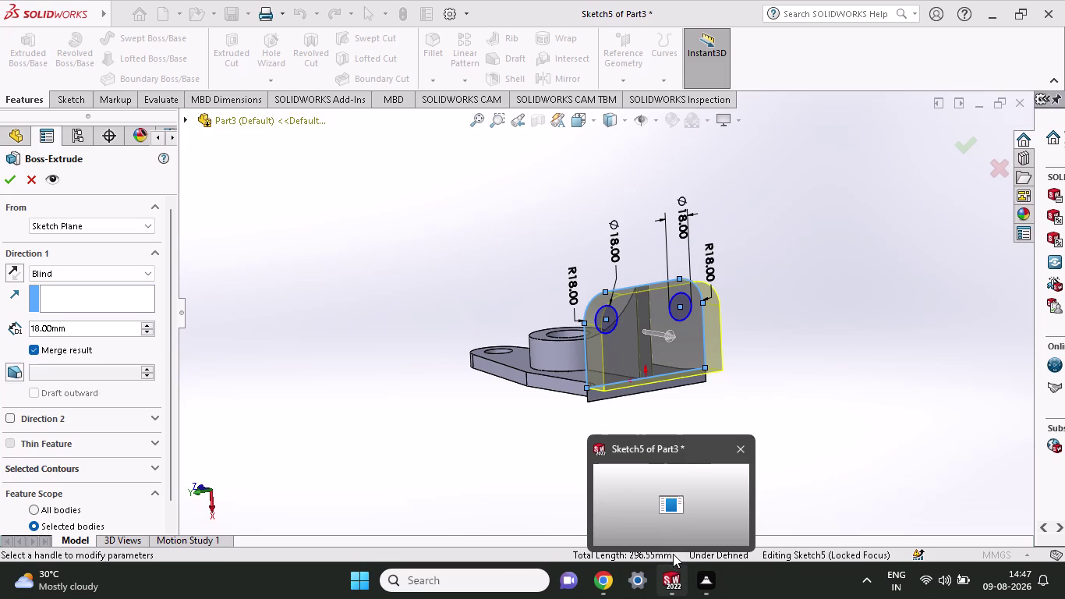
click(669, 577)
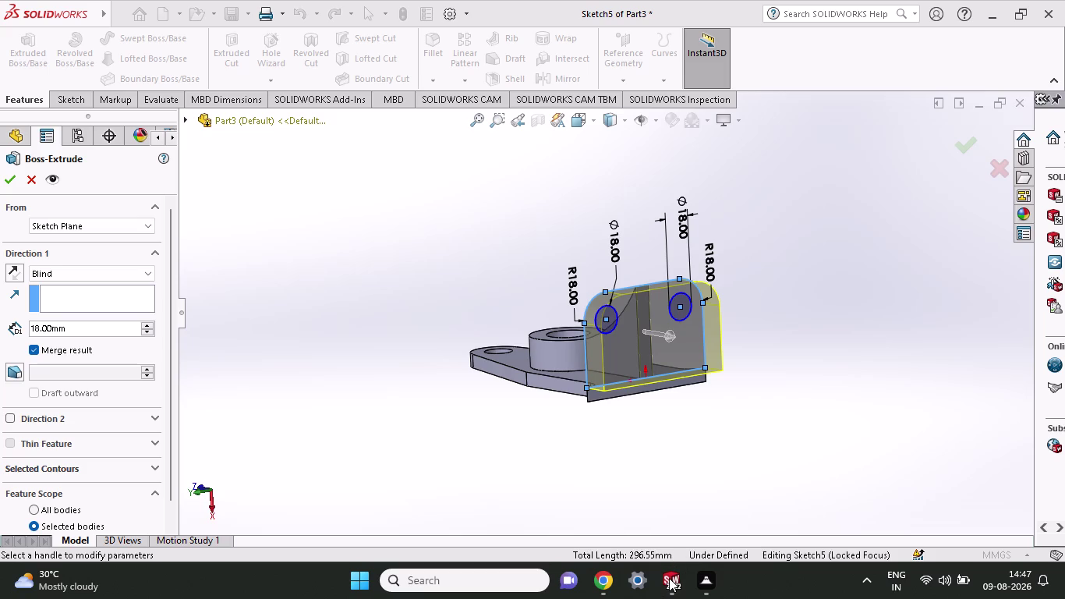